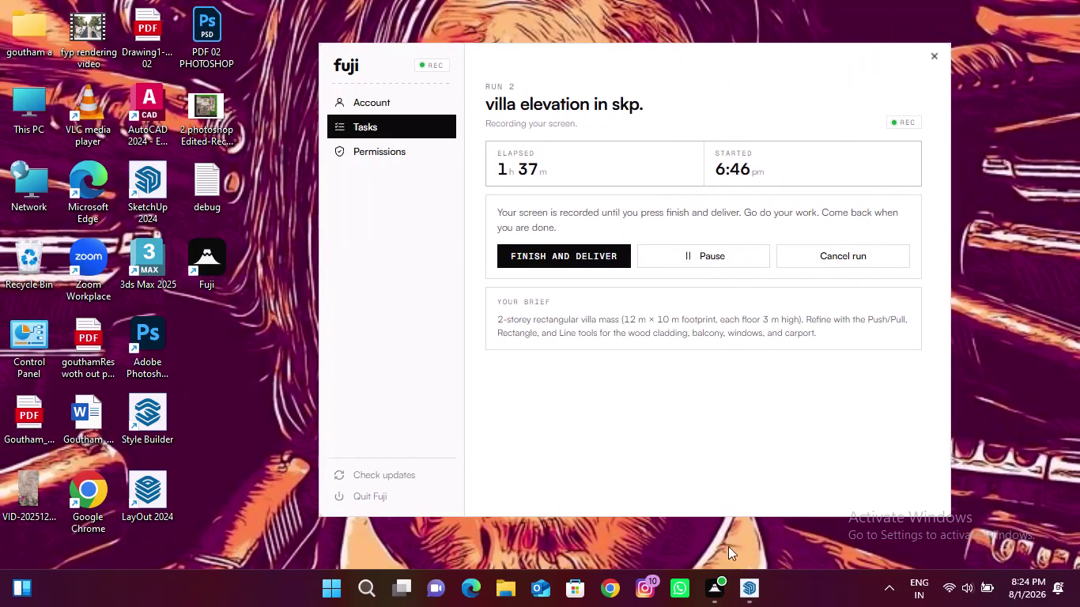
Bring the empty Untitled SketchUp model back to the front from the taskbar.
click(741, 589)
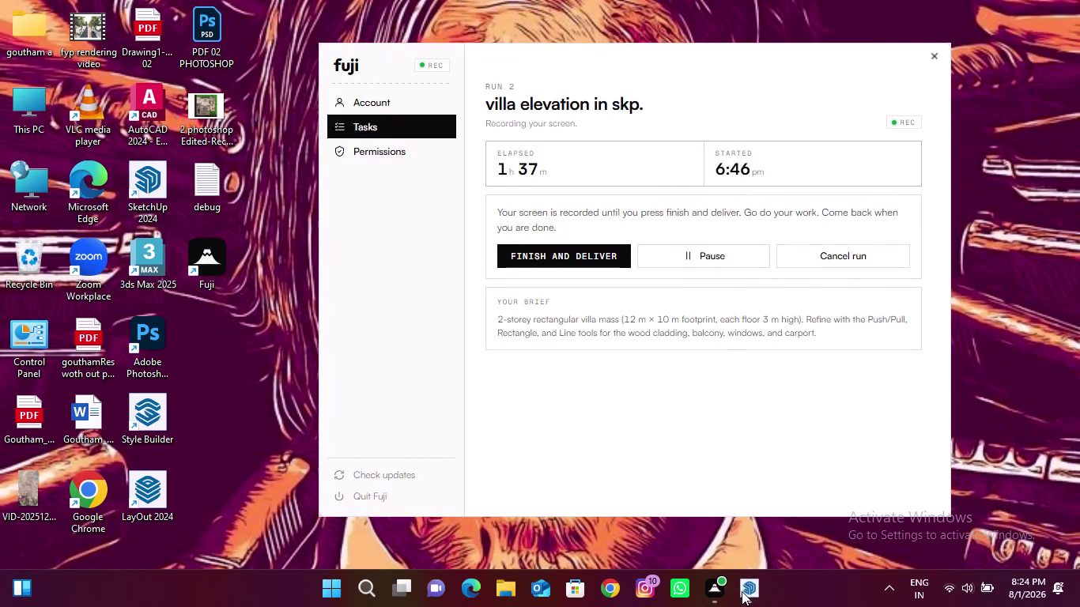
click(743, 586)
click(750, 589)
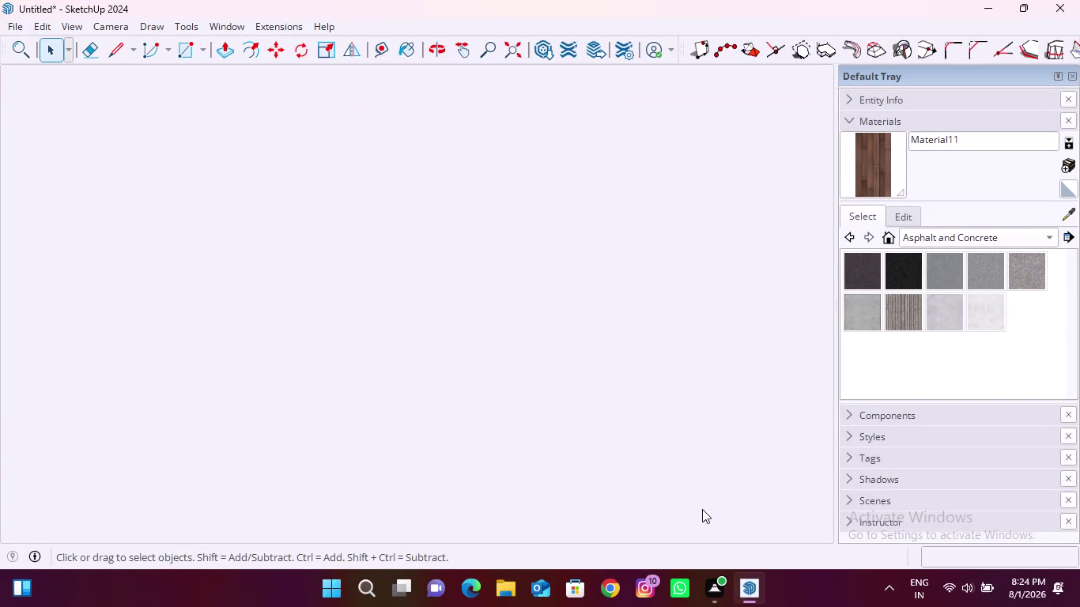
scroll(down, 3)
scroll(up, 3)
scroll(down, 3)
scroll(down, 3)
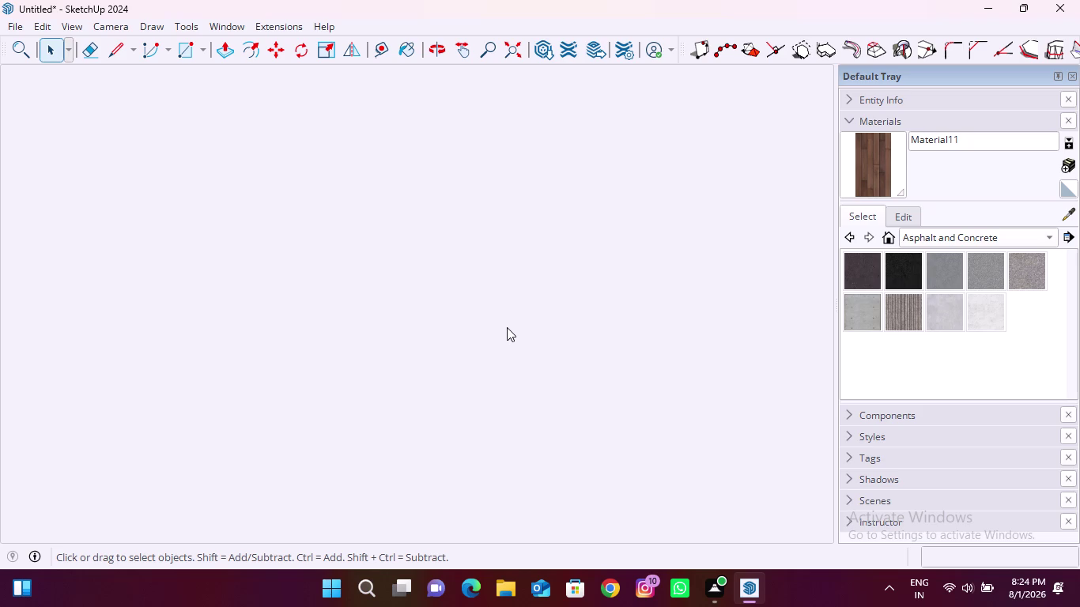